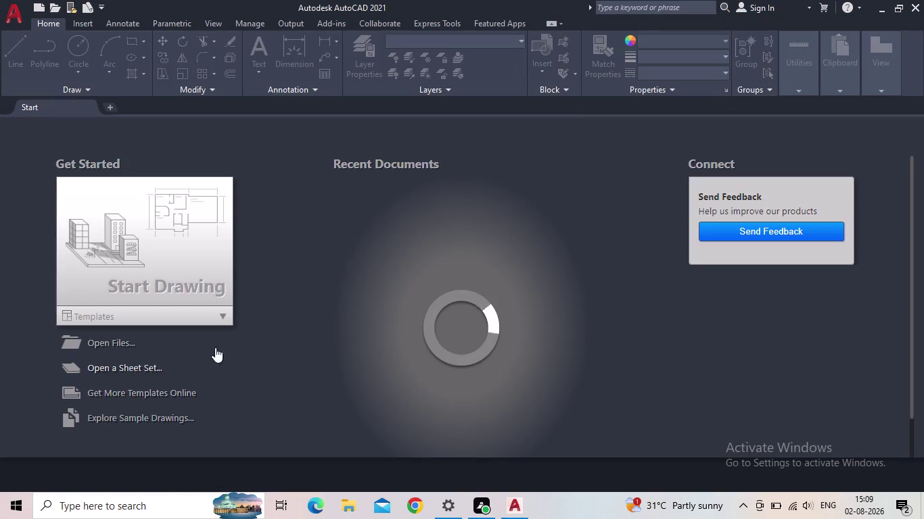
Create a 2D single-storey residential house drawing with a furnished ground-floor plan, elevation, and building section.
Create a new blank drawing from the Start tab.
click(155, 255)
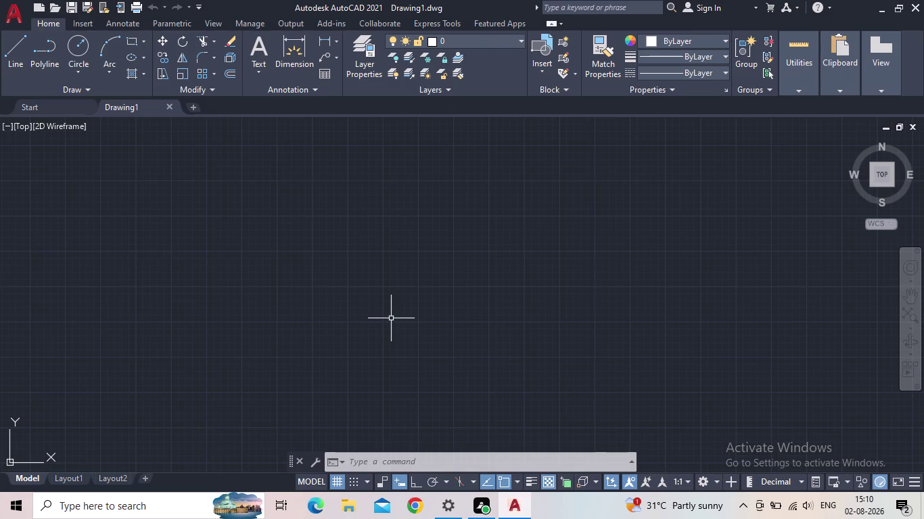
scroll(down, 3)
middle_drag(385, 317, 347, 344)
Open the Drawing Units dialog with the UN command.
key(u)
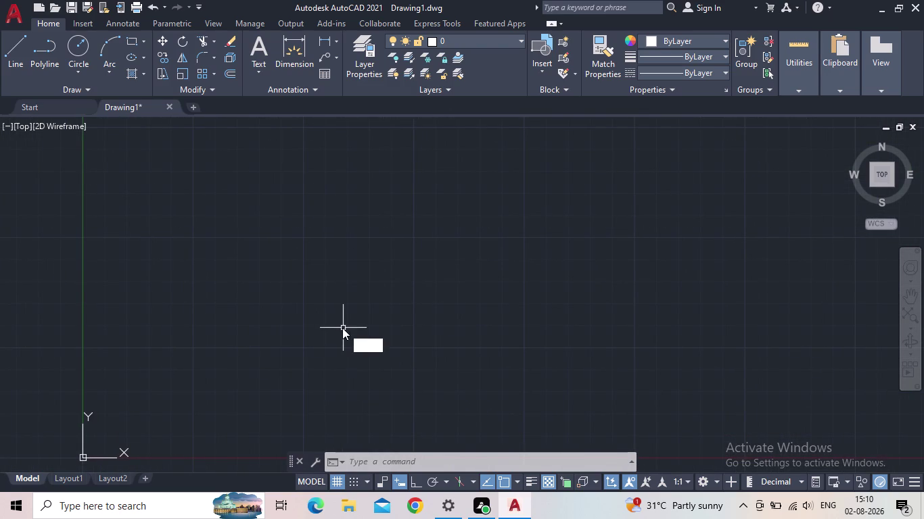
key(n)
key(Return)
click(397, 182)
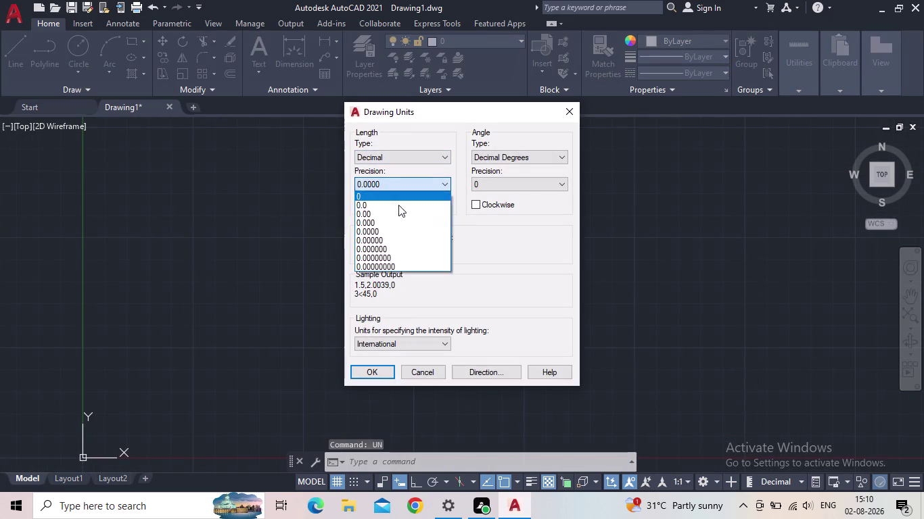
Set length precision to 0.00 and the insertion scale to Meters.
click(389, 210)
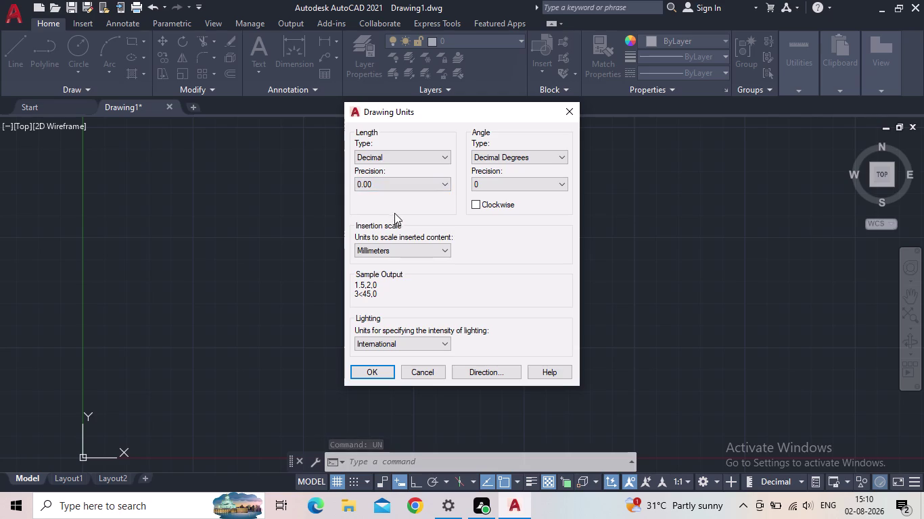
click(388, 247)
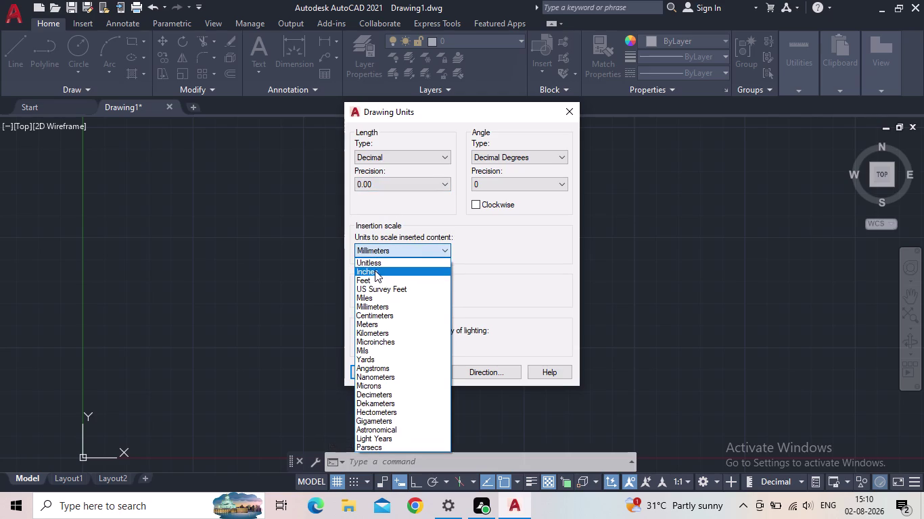
click(377, 325)
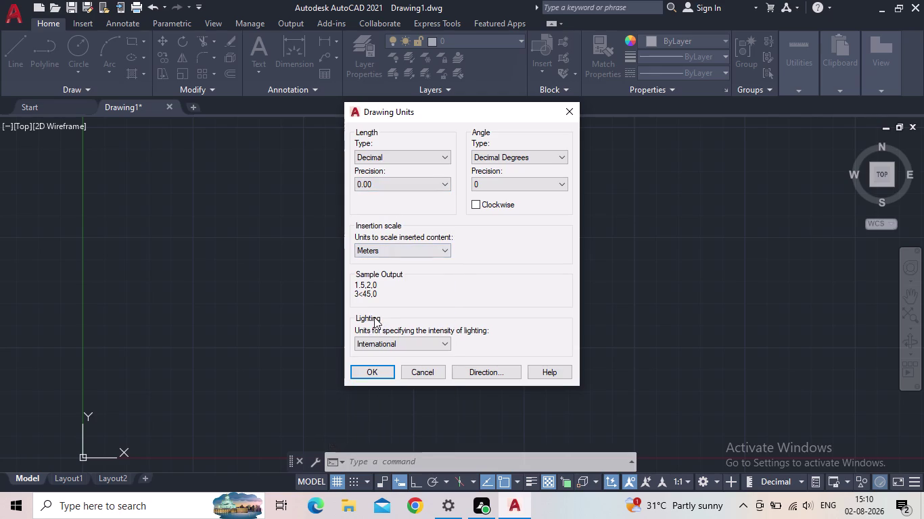
click(378, 374)
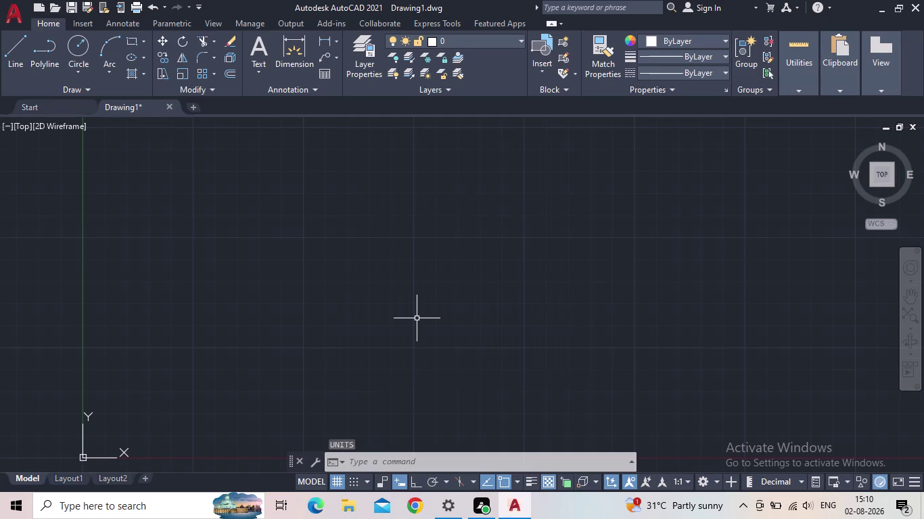
Open the Dimension Style Manager with the D command.
key(m)
key(BackSpace)
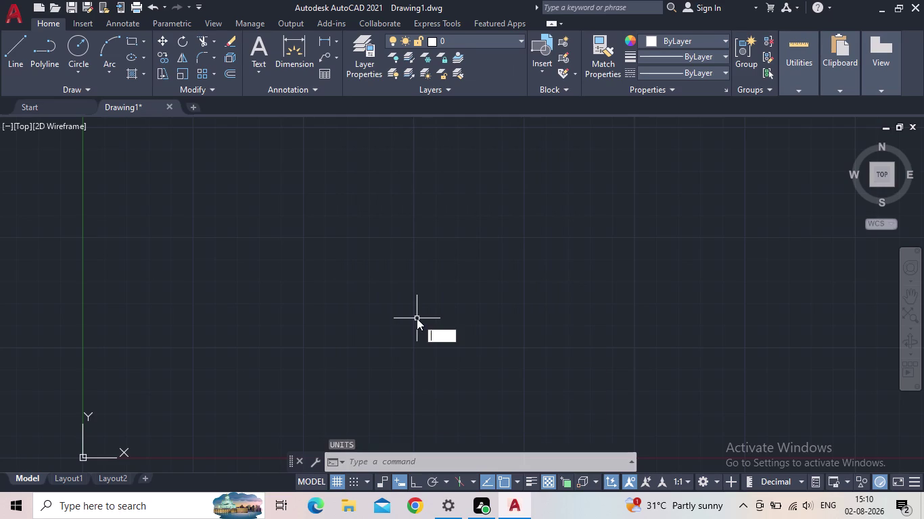
key(d)
key(Return)
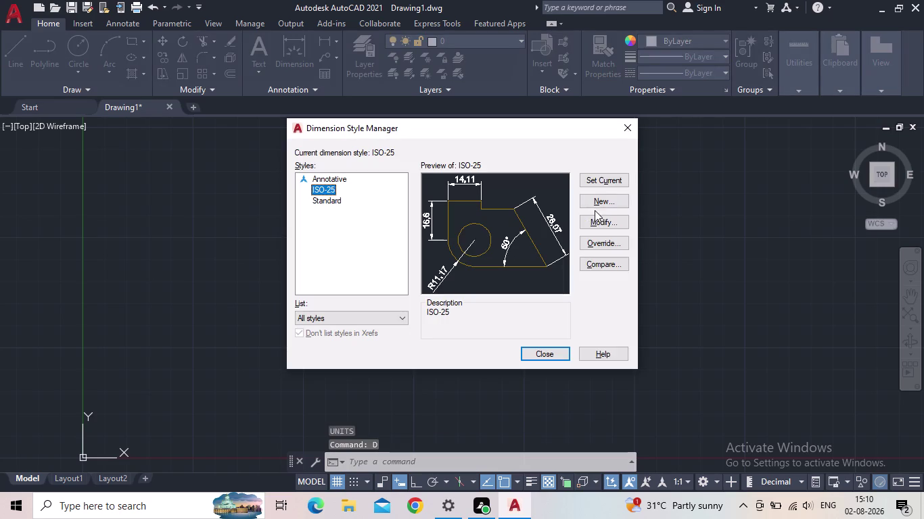
Modify ISO-25, keeping its primary units linear precision at 0.00.
click(602, 223)
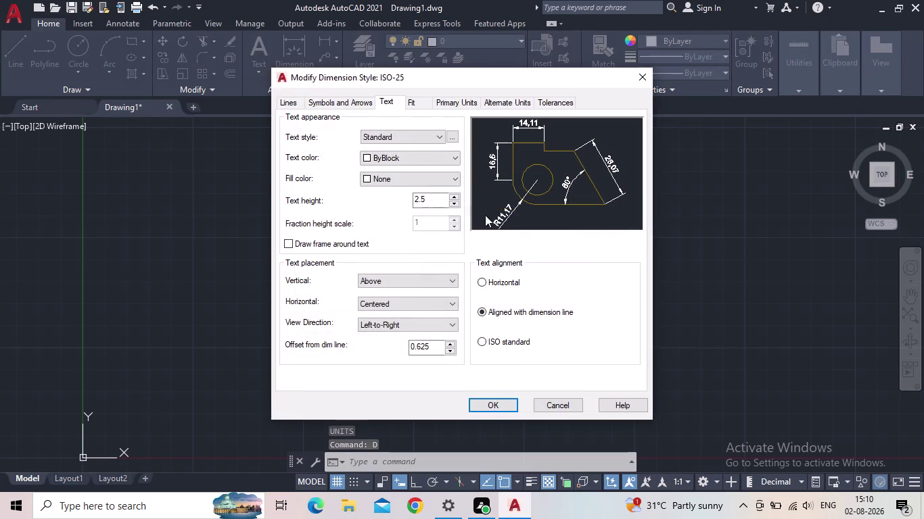
click(469, 100)
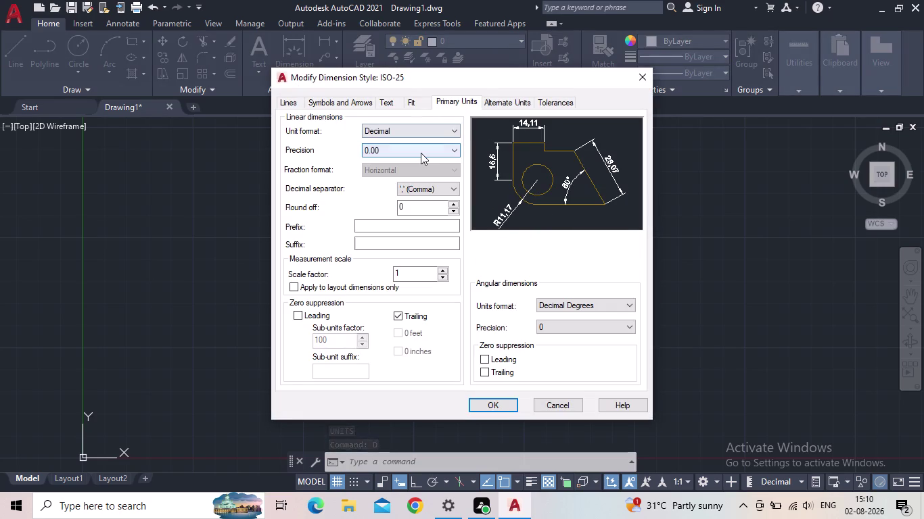
click(421, 152)
click(421, 153)
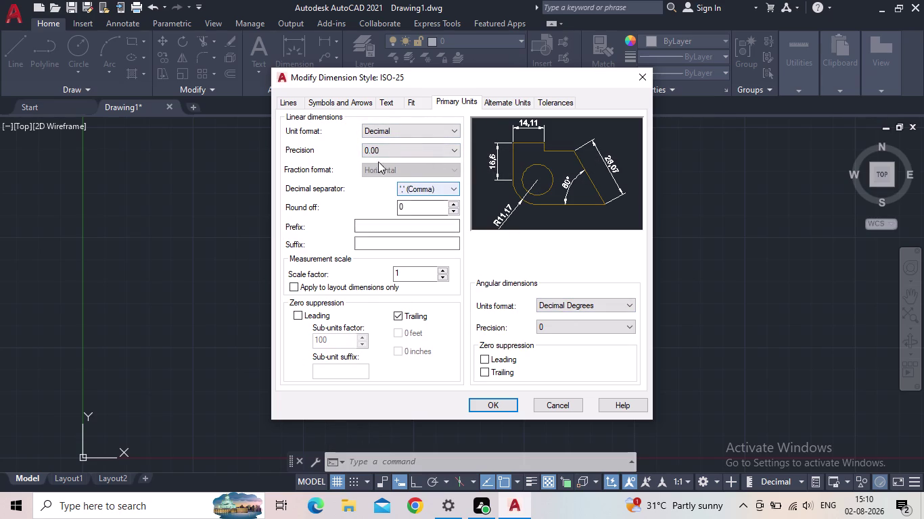
Review ISO-25's Alternate Units, Tolerances and Text settings, then save the style.
click(516, 107)
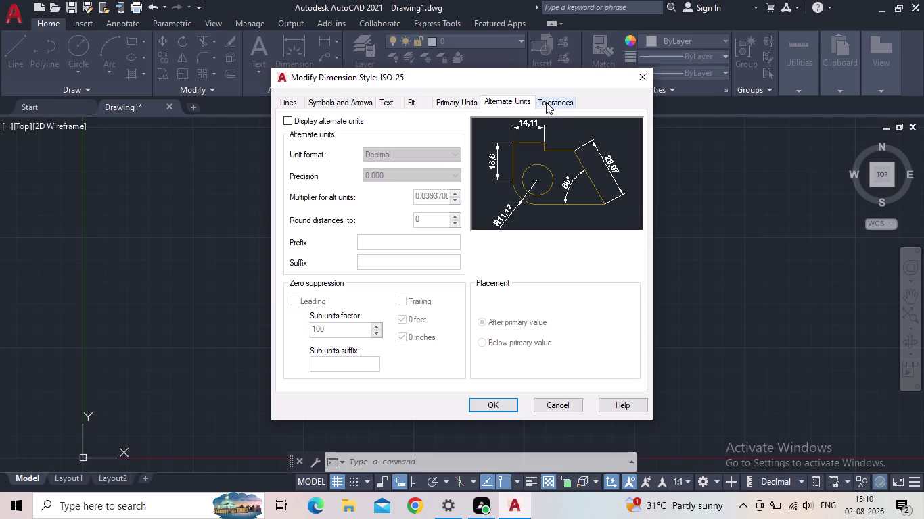
click(546, 102)
click(474, 104)
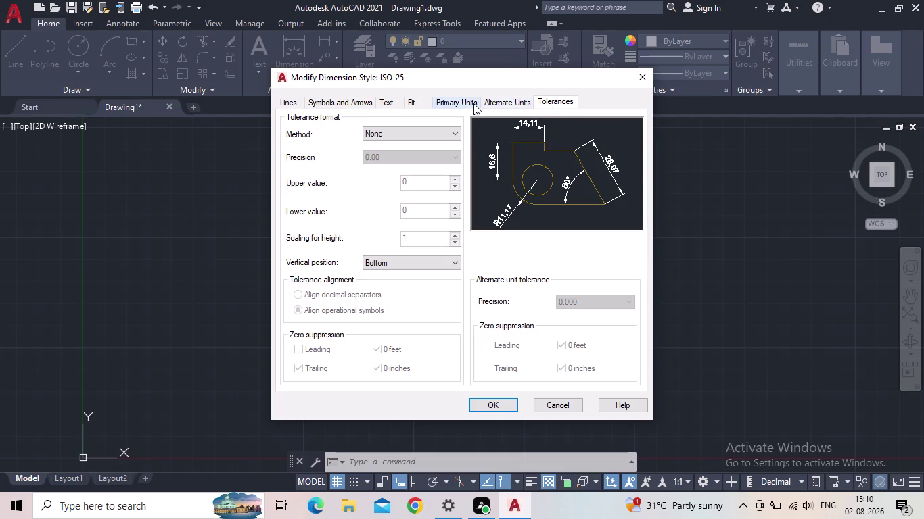
click(415, 102)
click(395, 99)
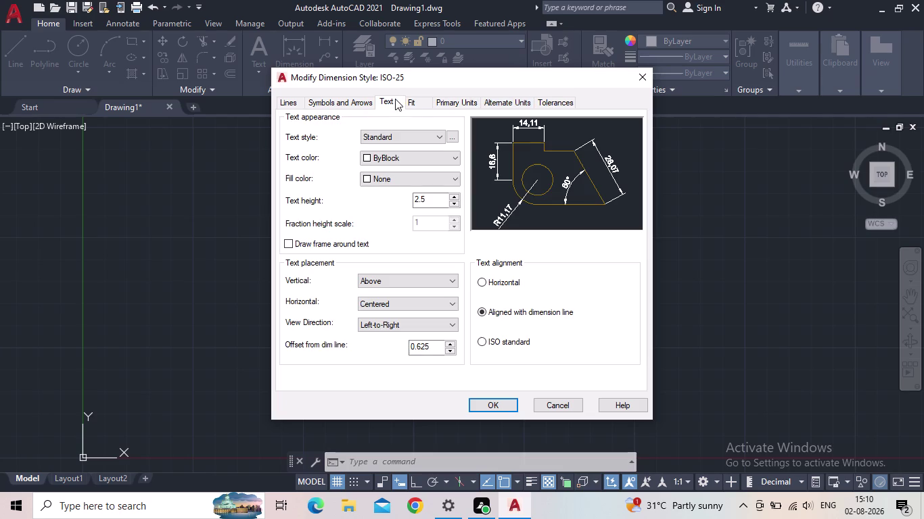
click(468, 102)
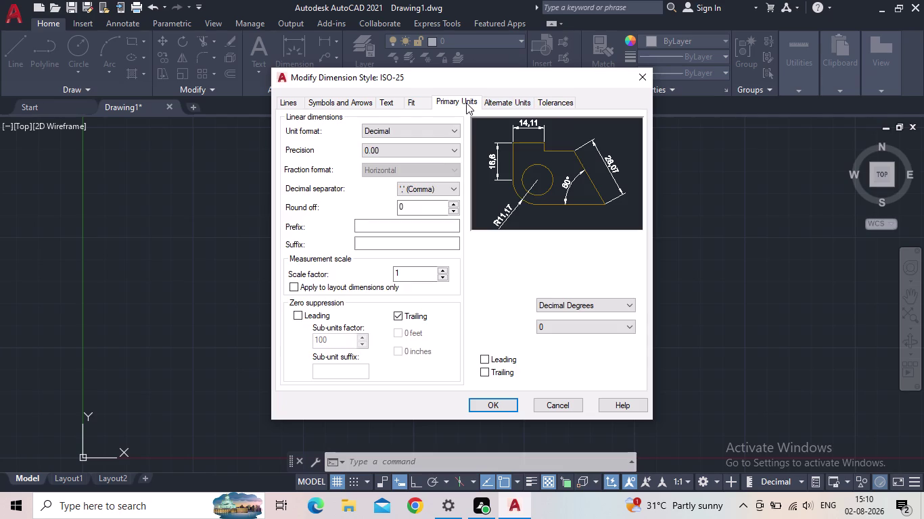
click(482, 404)
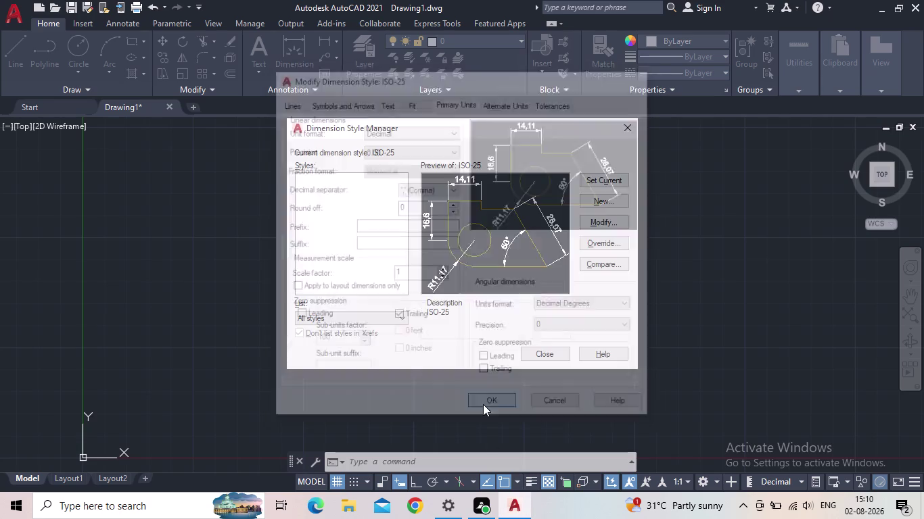
Make ISO-25 the current style and close the Dimension Style Manager.
click(595, 185)
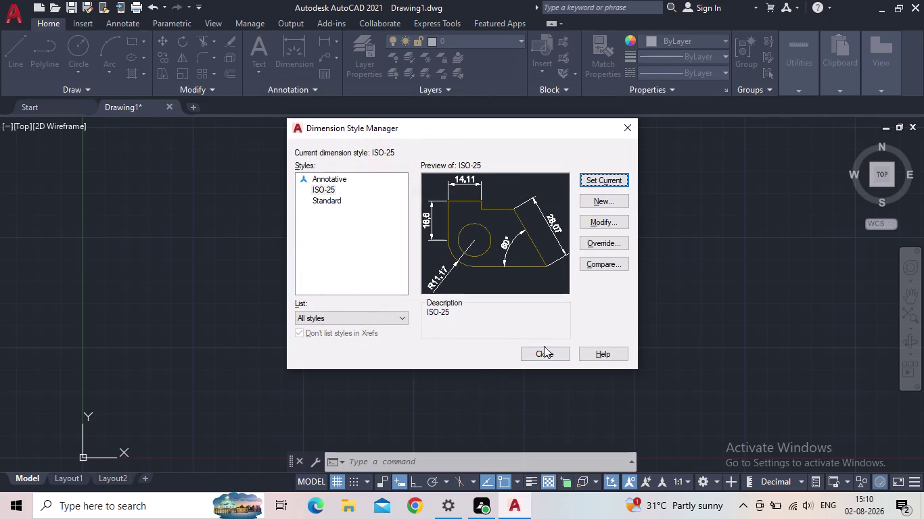
click(544, 346)
scroll(down, 3)
middle_drag(427, 318, 402, 321)
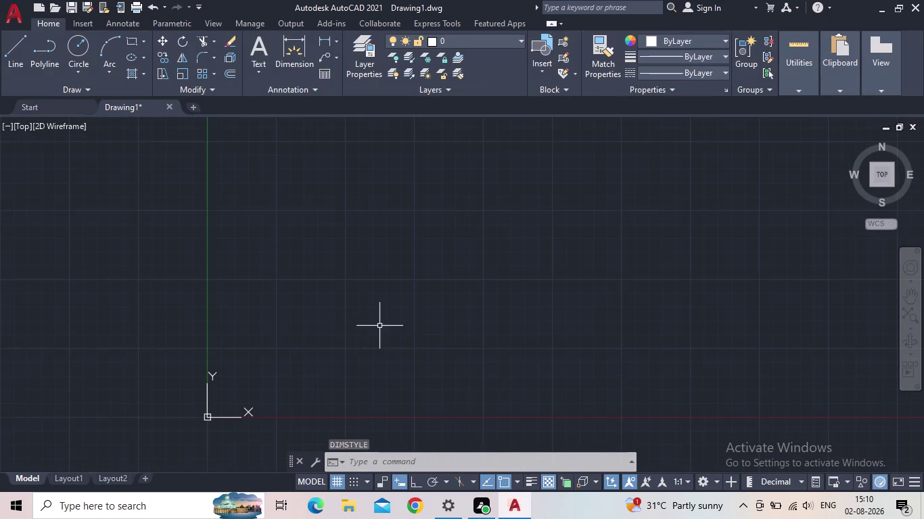
middle_drag(392, 326, 327, 313)
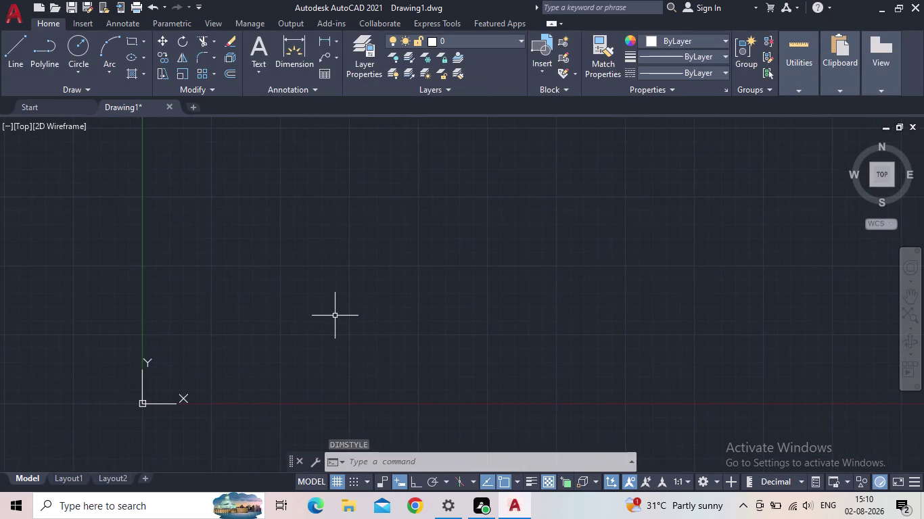